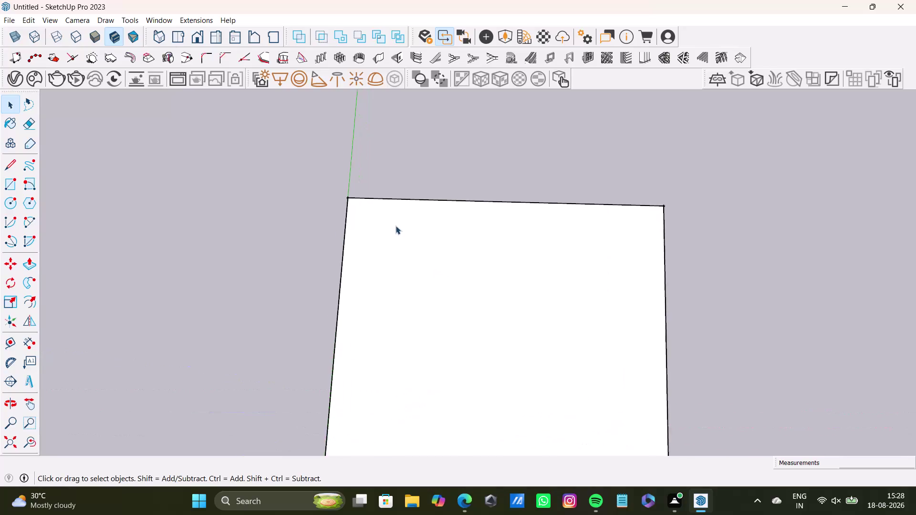
Zoom out to show the whole upright rectangle and select its face.
scroll(down, 3)
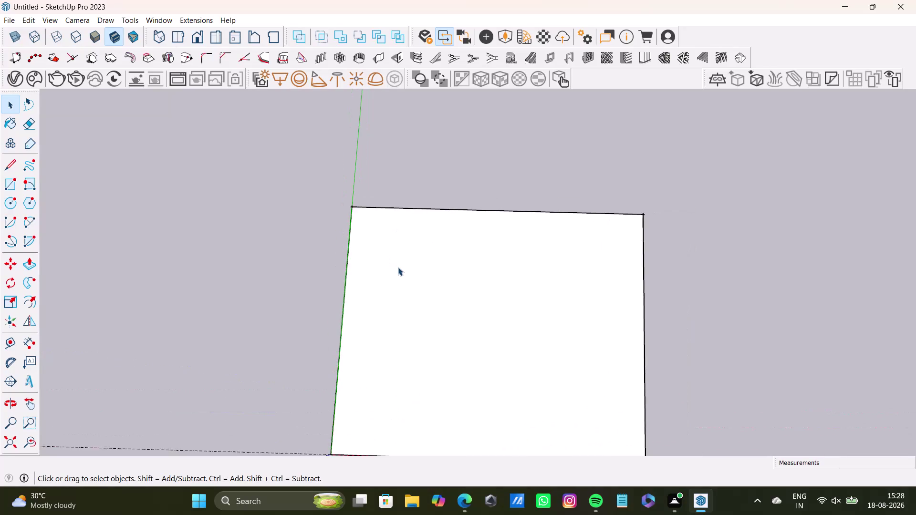
scroll(down, 3)
click(435, 280)
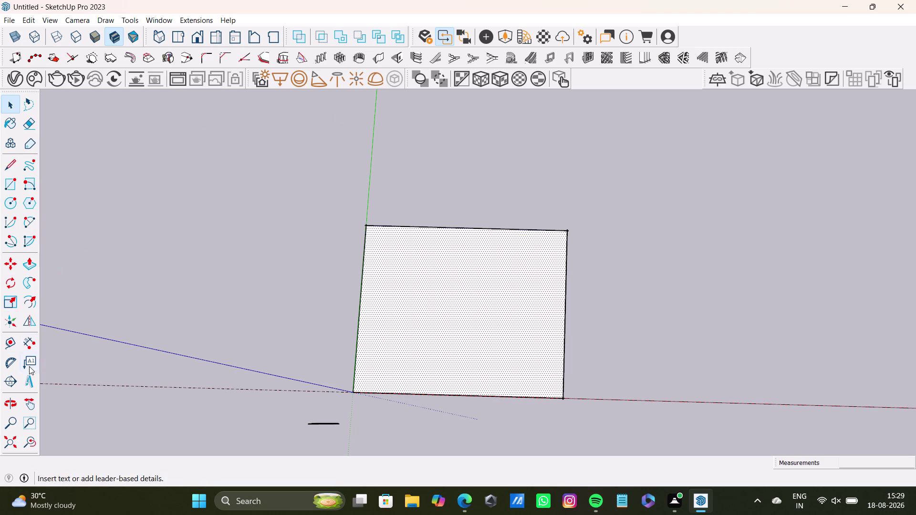
Offset the rectangle's edges outward by 9 inches with the Offset tool.
click(30, 302)
click(449, 321)
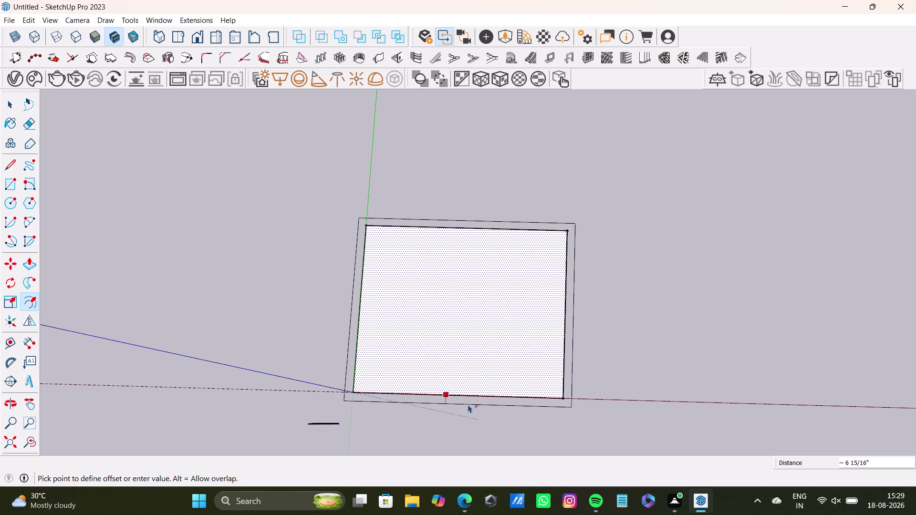
key(9)
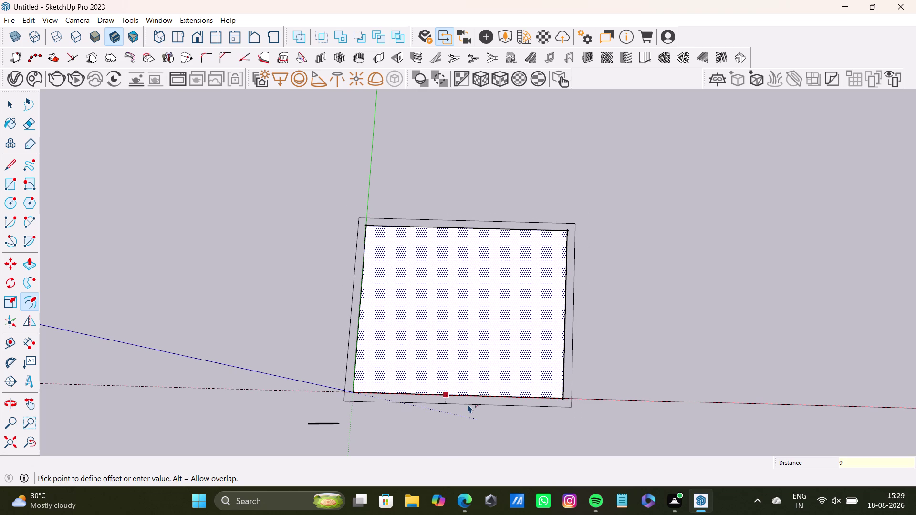
key(shift+quotedbl)
key(Return)
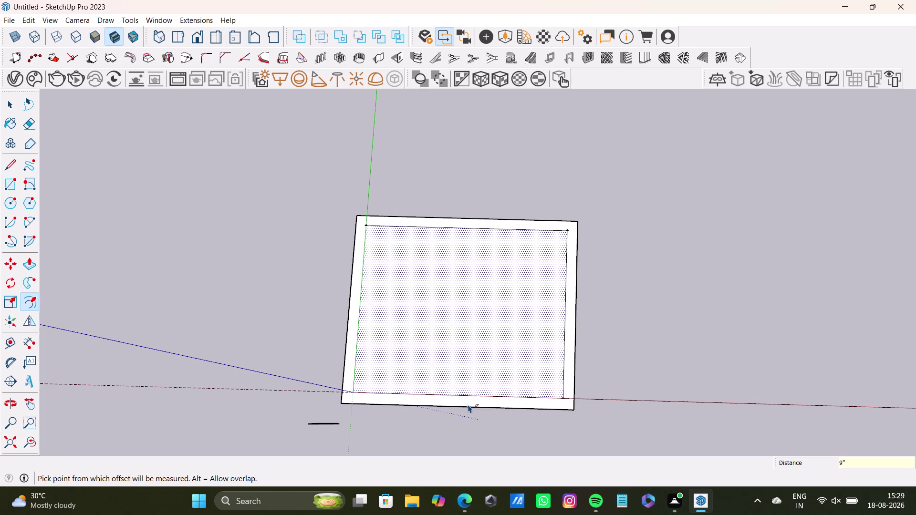